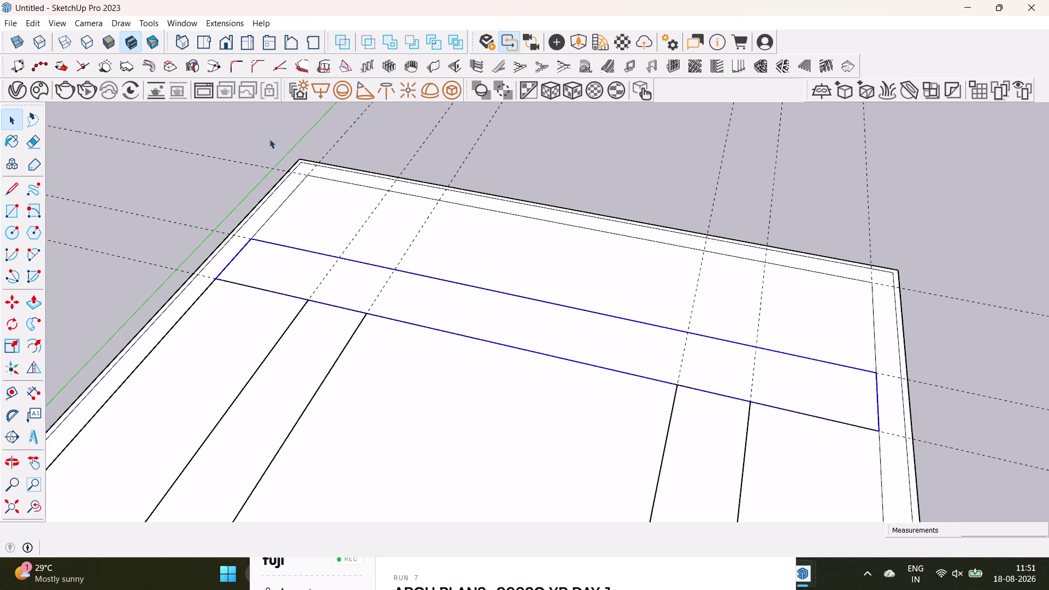
Deselect the horizontal strip, view the slab from above, and switch to Tape Measure.
key(space)
click(536, 151)
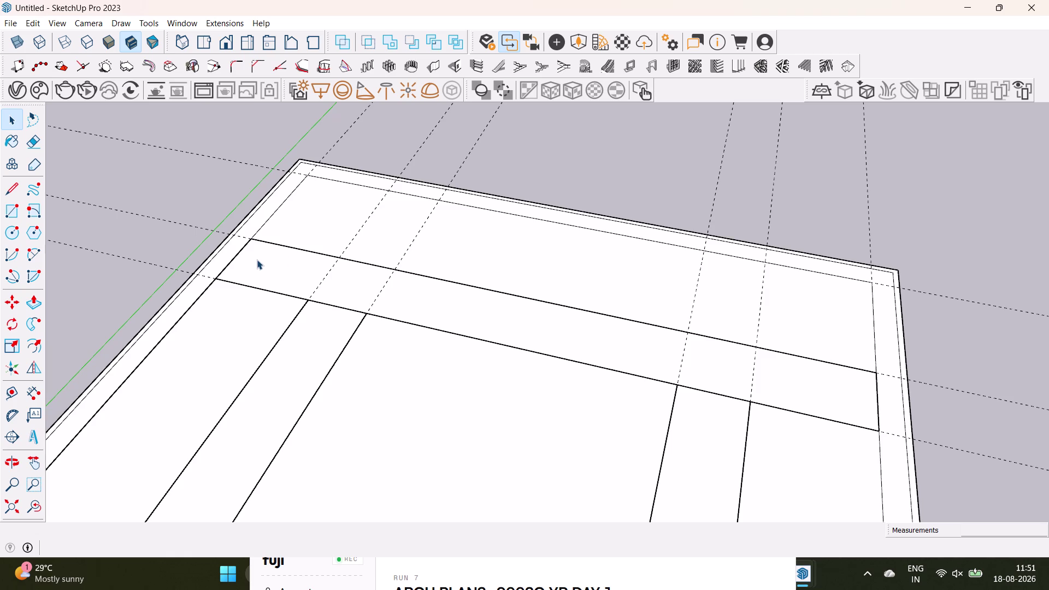
middle_drag(339, 225, 402, 379)
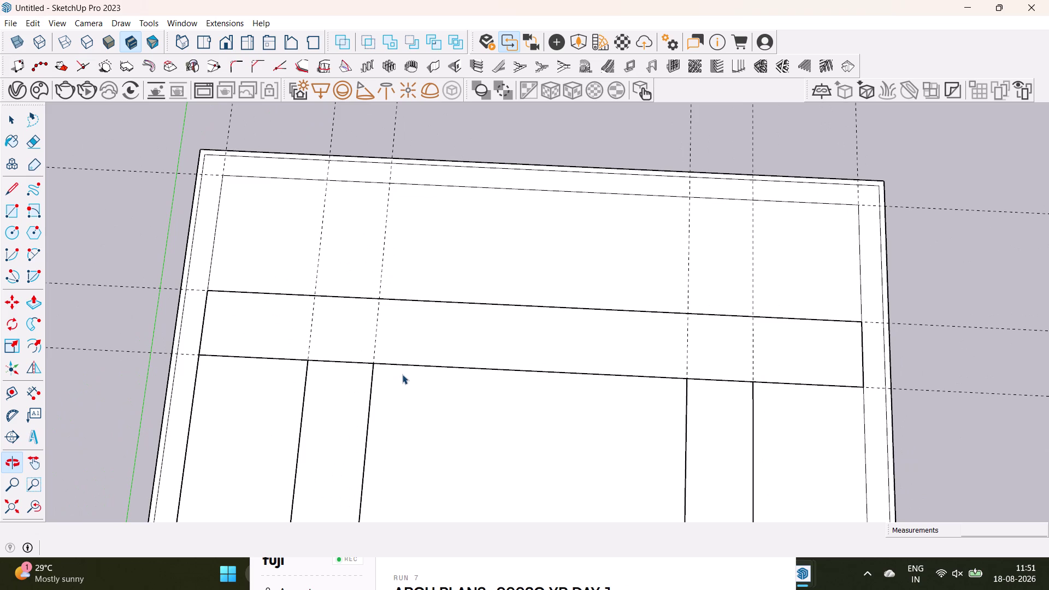
scroll(up, 3)
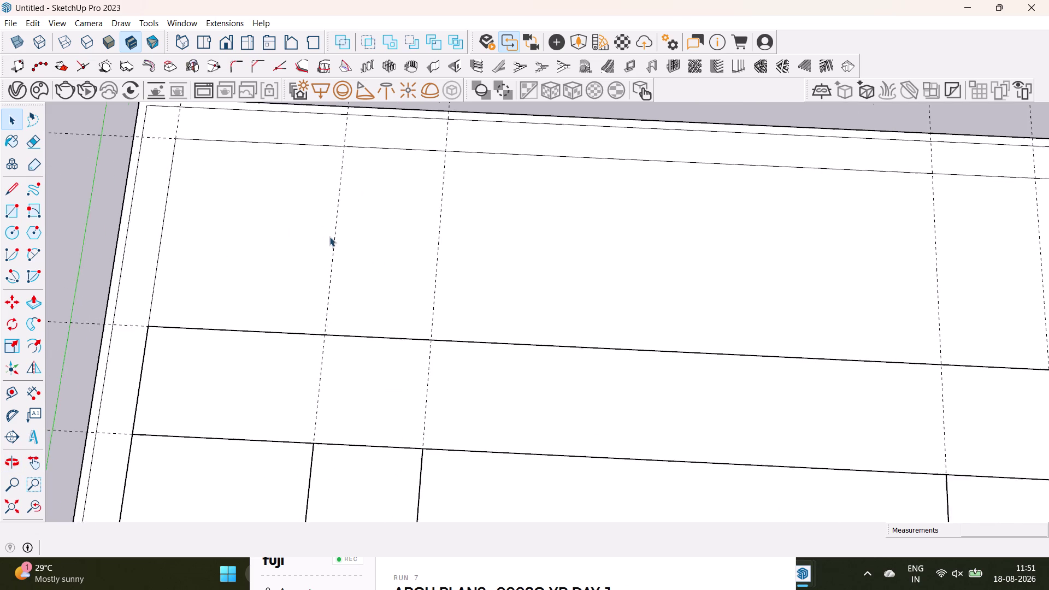
scroll(down, 3)
middle_drag(369, 248, 319, 267)
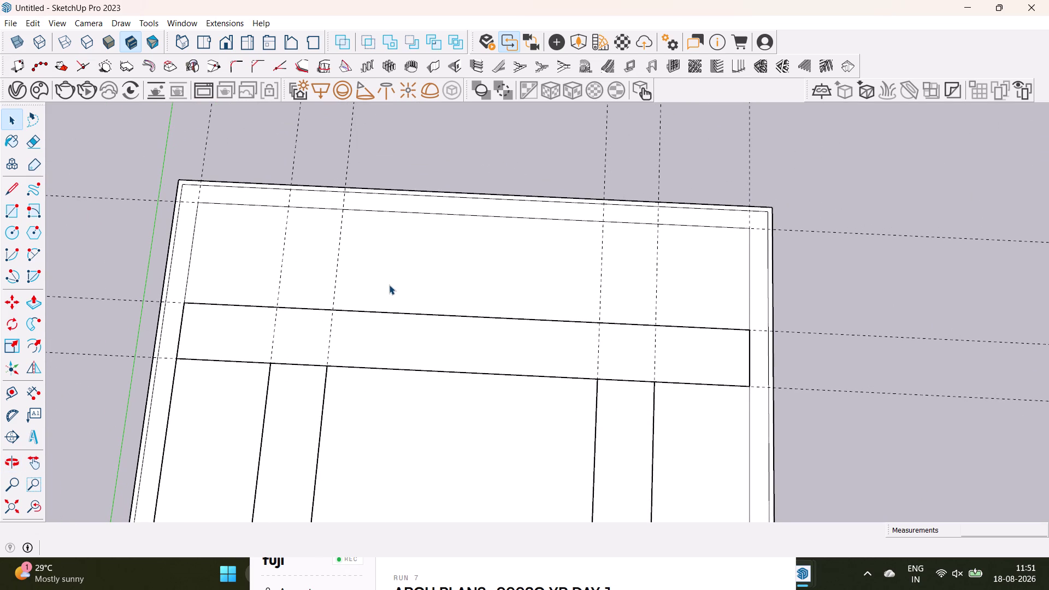
click(8, 391)
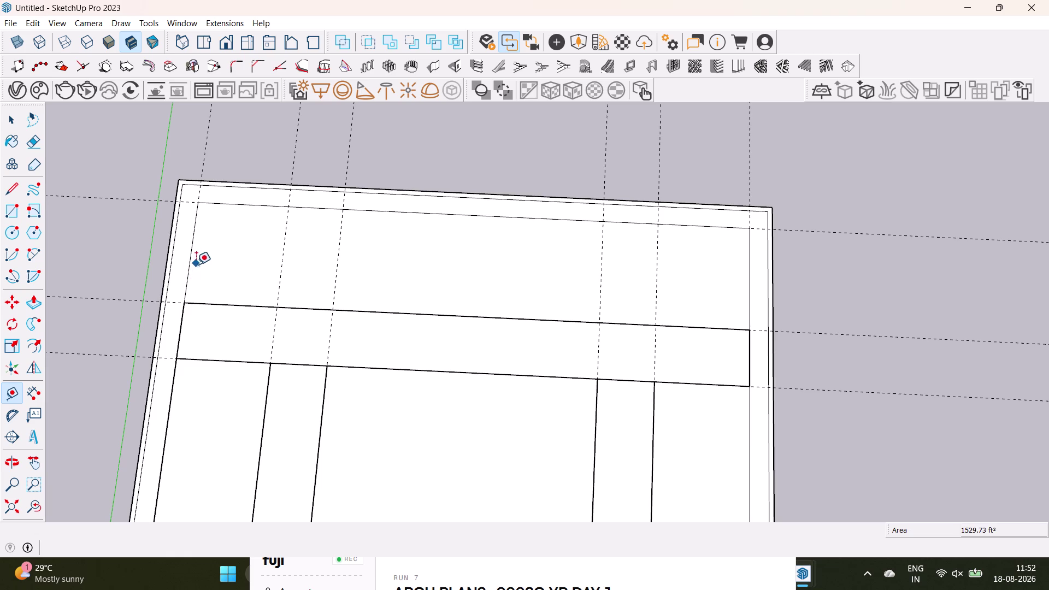
Place a guide line 10' 4" in from the slab's left edge, then return to Select.
scroll(down, 3)
middle_drag(230, 258, 372, 266)
scroll(up, 3)
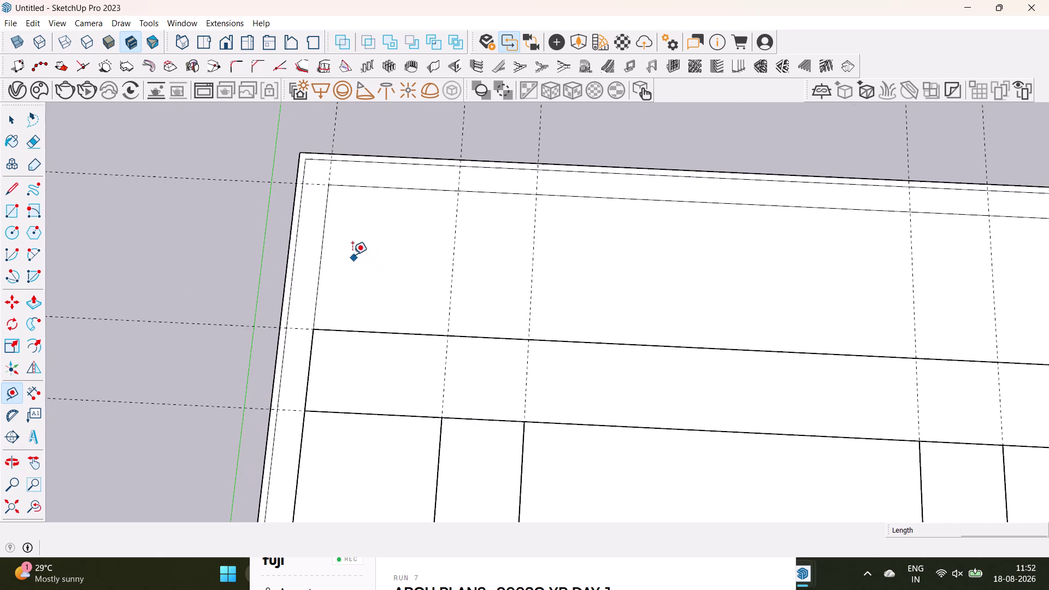
scroll(up, 3)
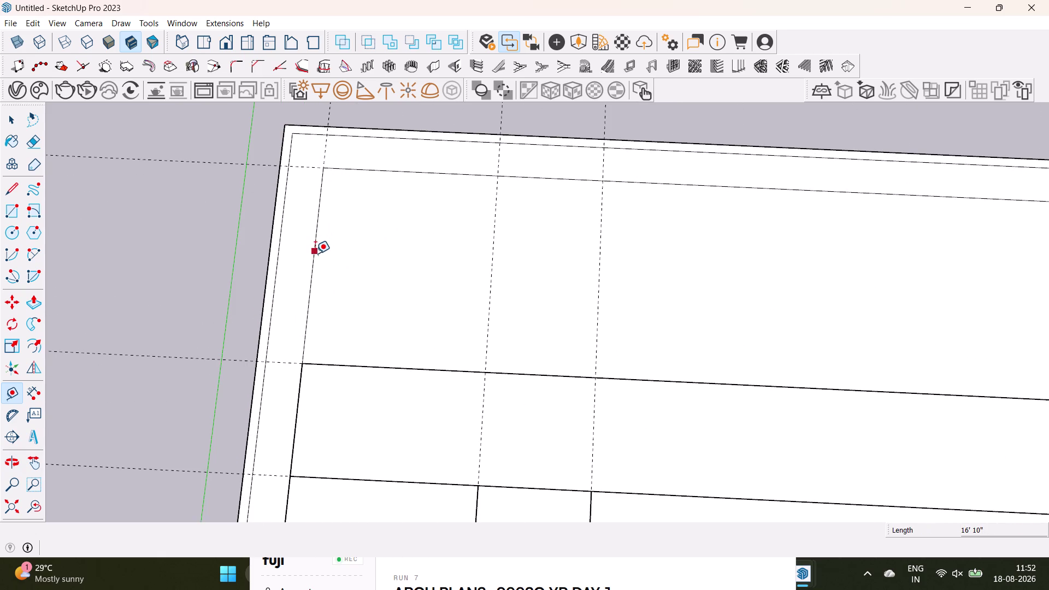
drag(313, 256, 324, 256)
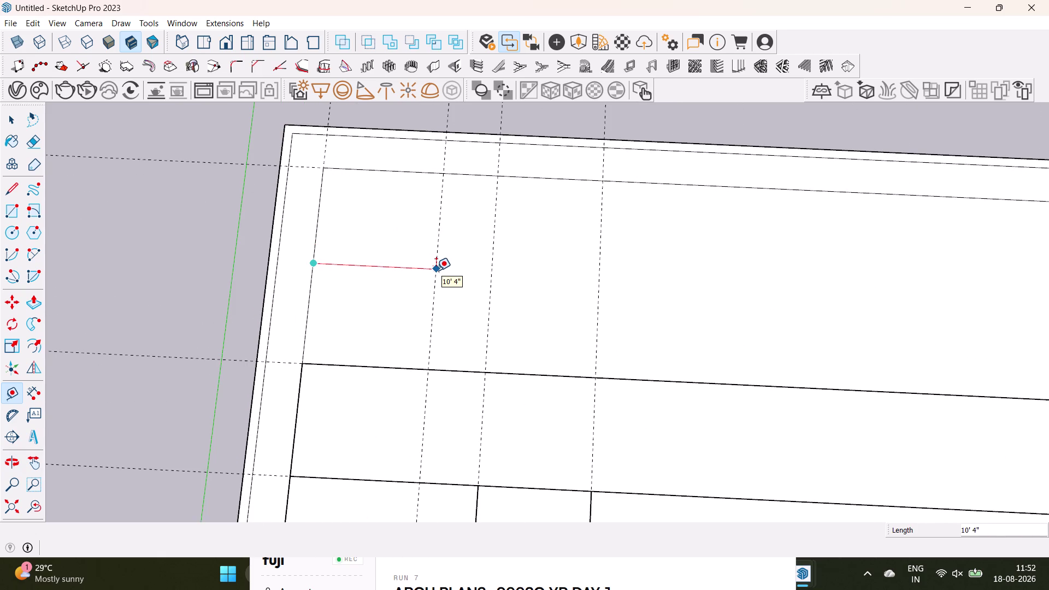
key(space)
scroll(down, 3)
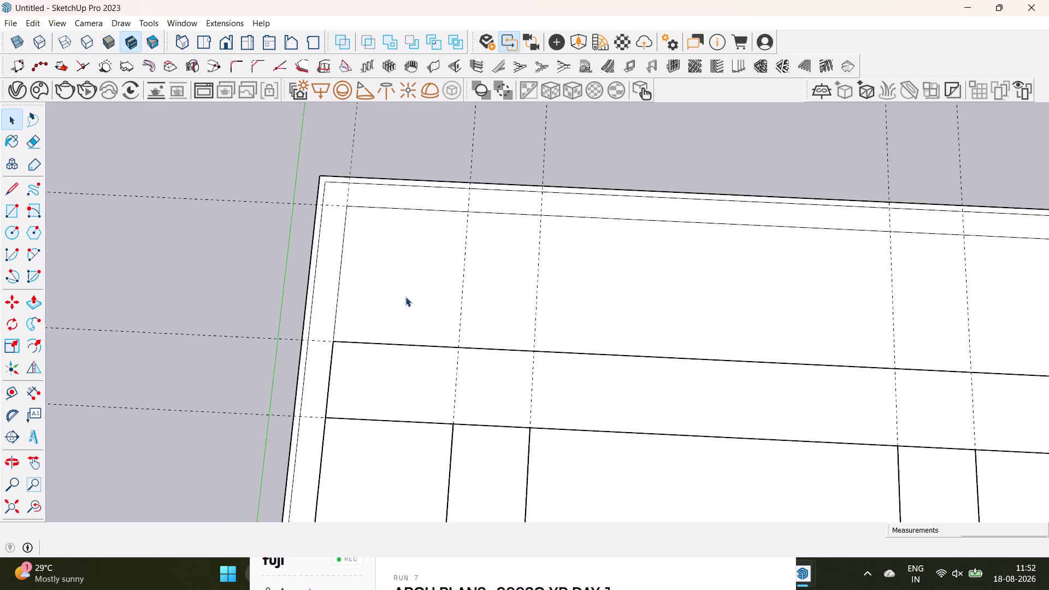
scroll(down, 3)
middle_drag(417, 296, 278, 225)
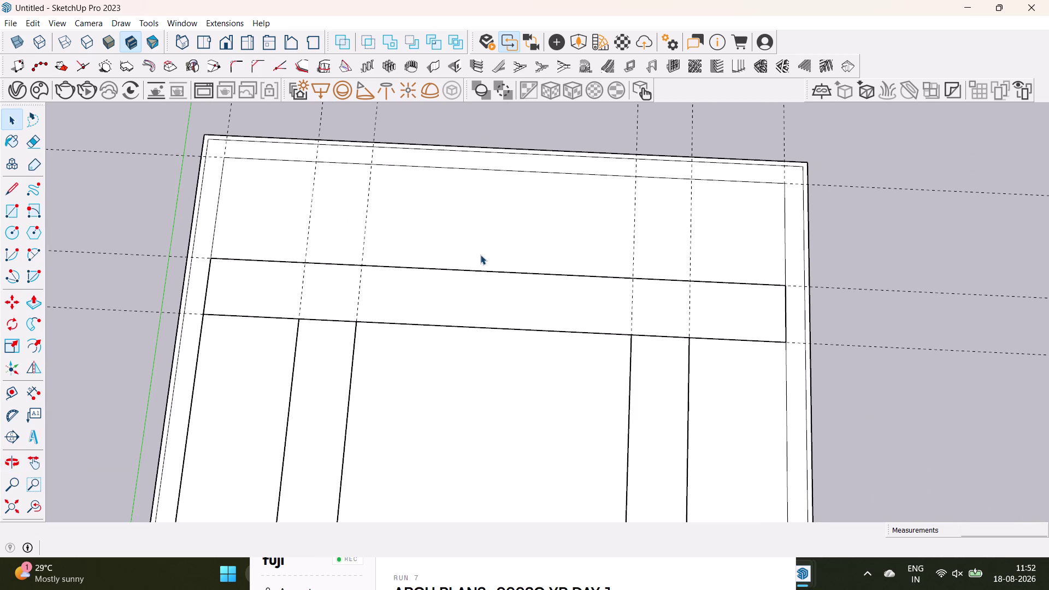
scroll(down, 3)
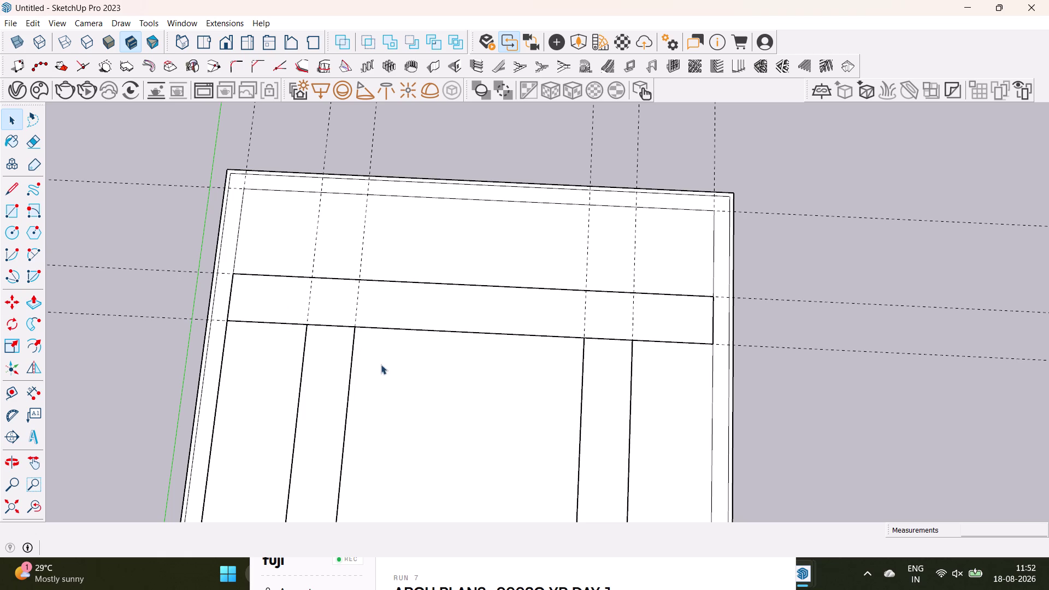
scroll(down, 3)
middle_drag(389, 355, 397, 243)
scroll(up, 3)
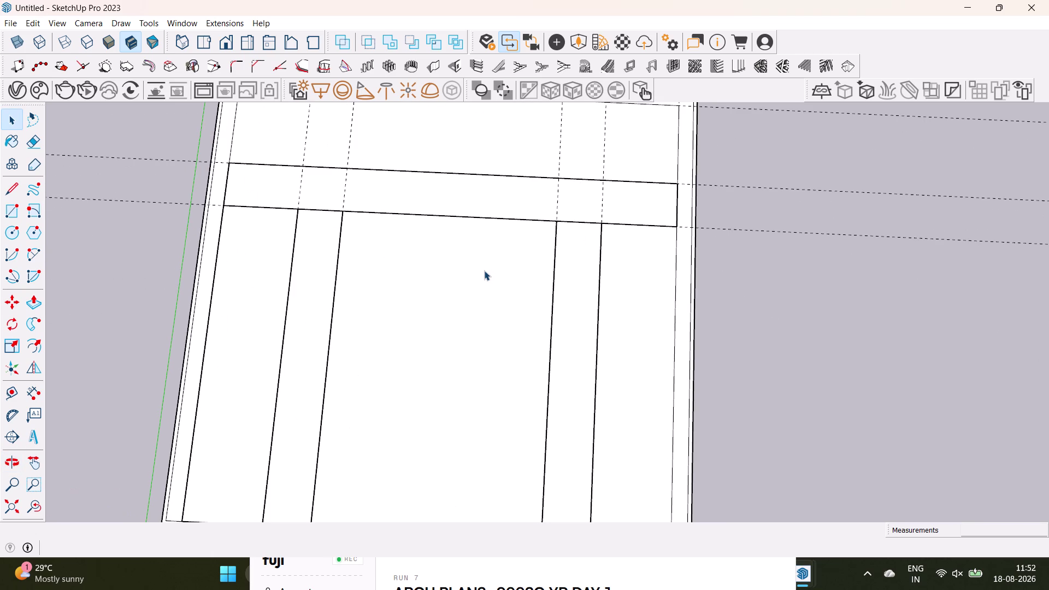